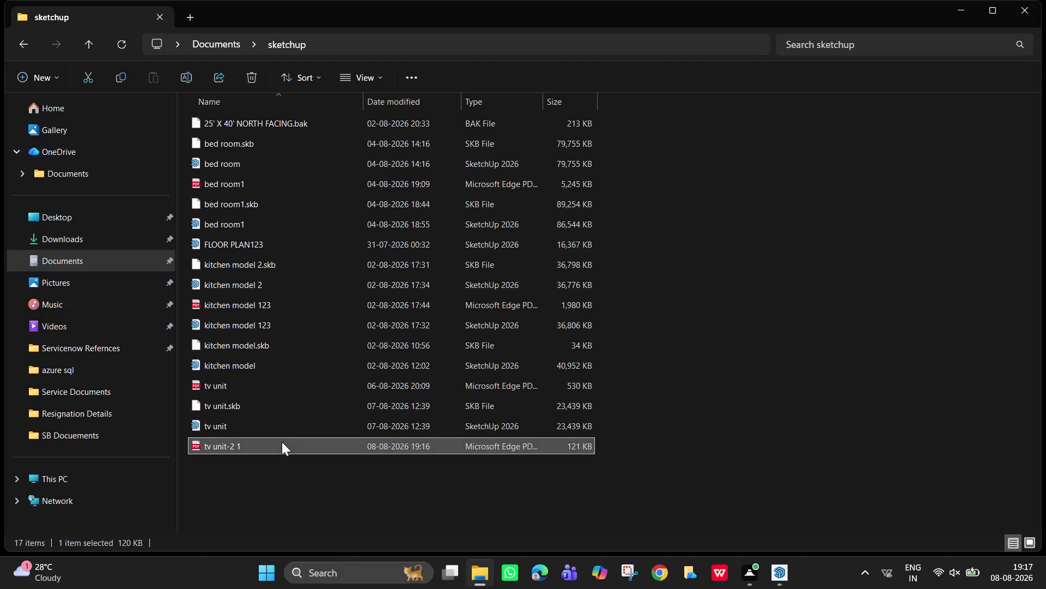
Switch from File Explorer back to the tv unit-2 model in SketchUp.
click(782, 583)
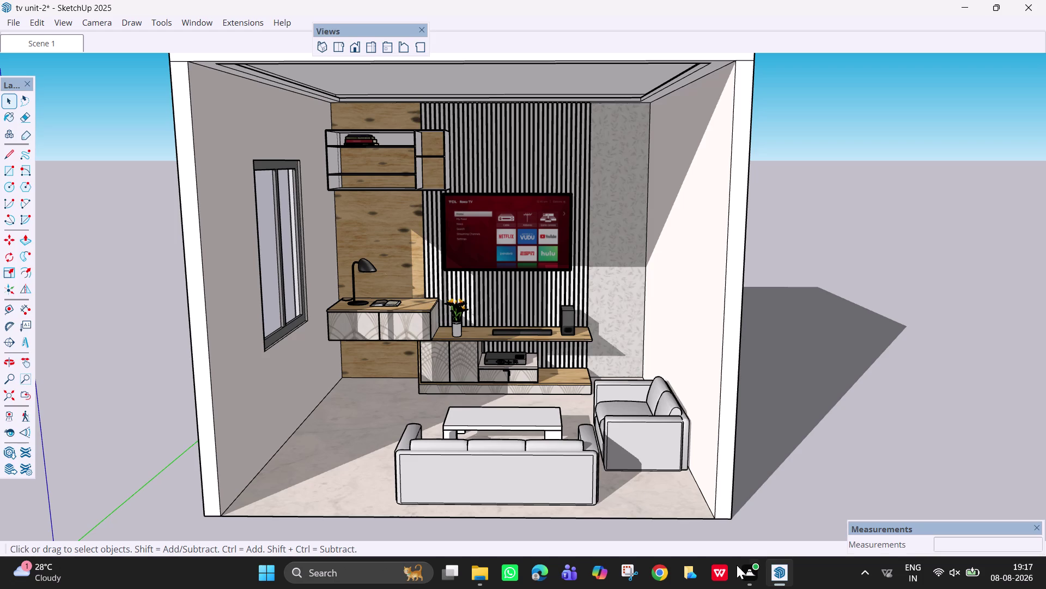
Orbit and pan to frame the living room from a more frontal view.
middle_drag(532, 391, 522, 364)
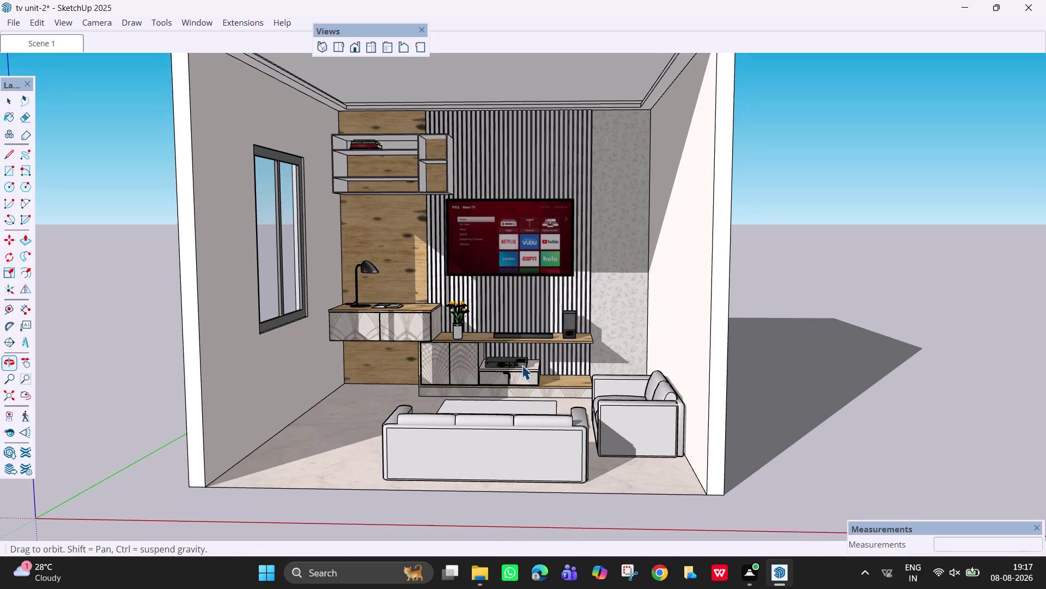
key(h)
drag(522, 364, 528, 385)
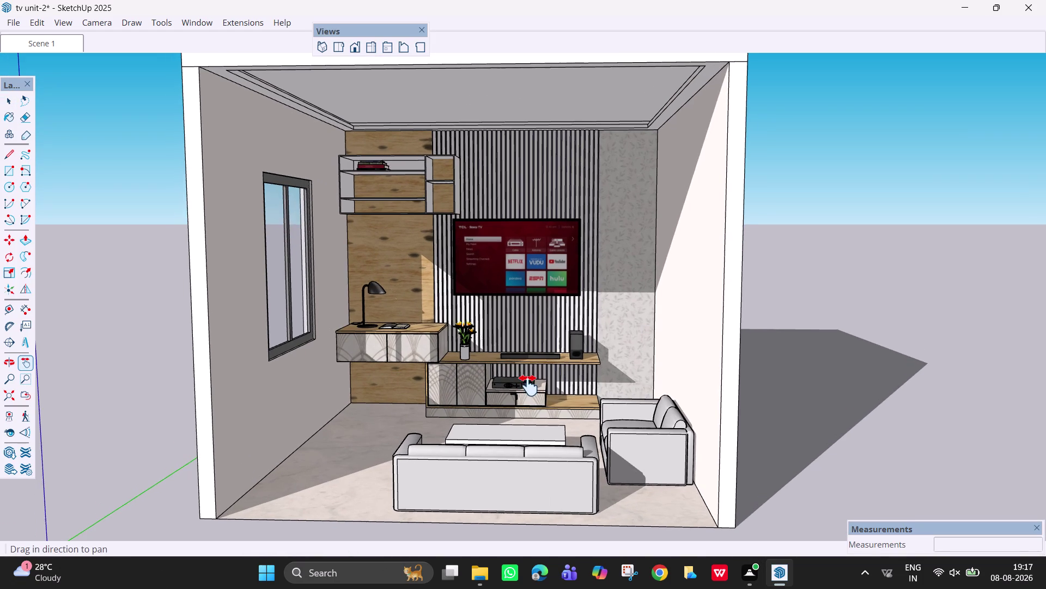
drag(529, 385, 532, 388)
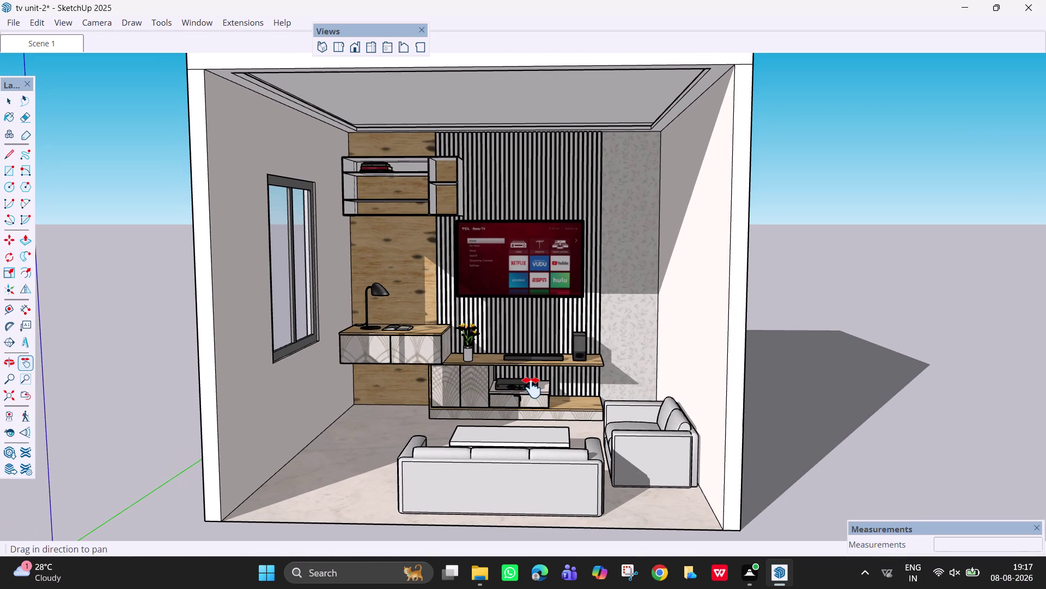
middle_drag(537, 391, 546, 394)
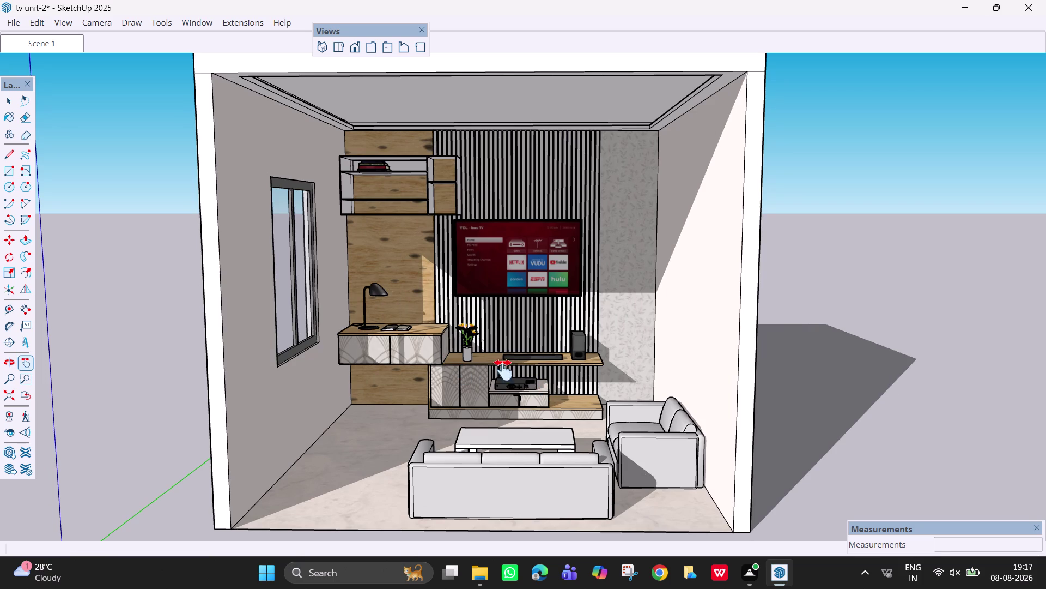
key(space)
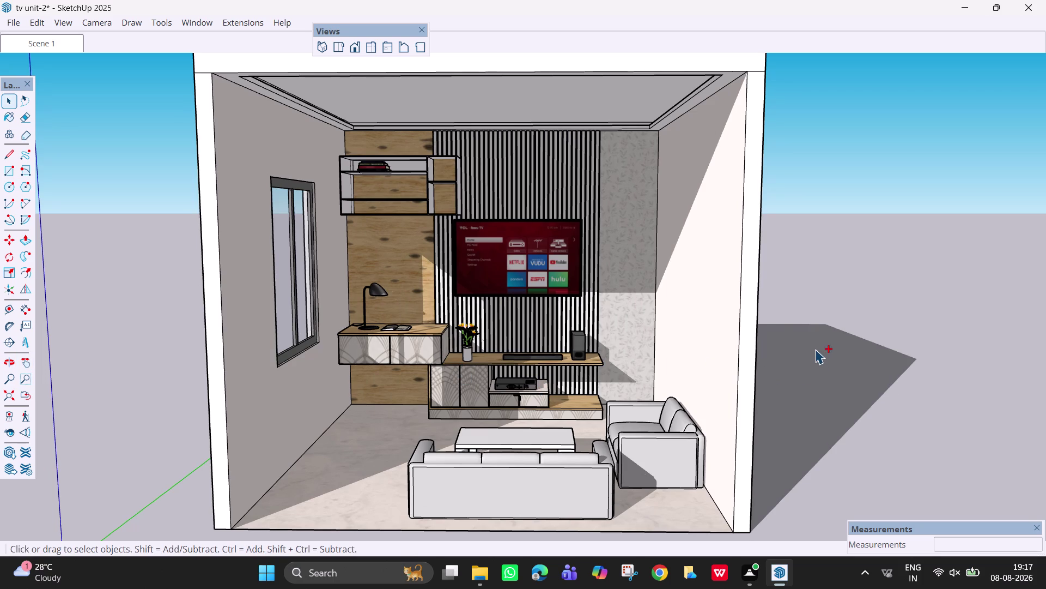
Save the model and bring up the File menu's export options.
key(ctrl+s)
click(467, 387)
click(20, 20)
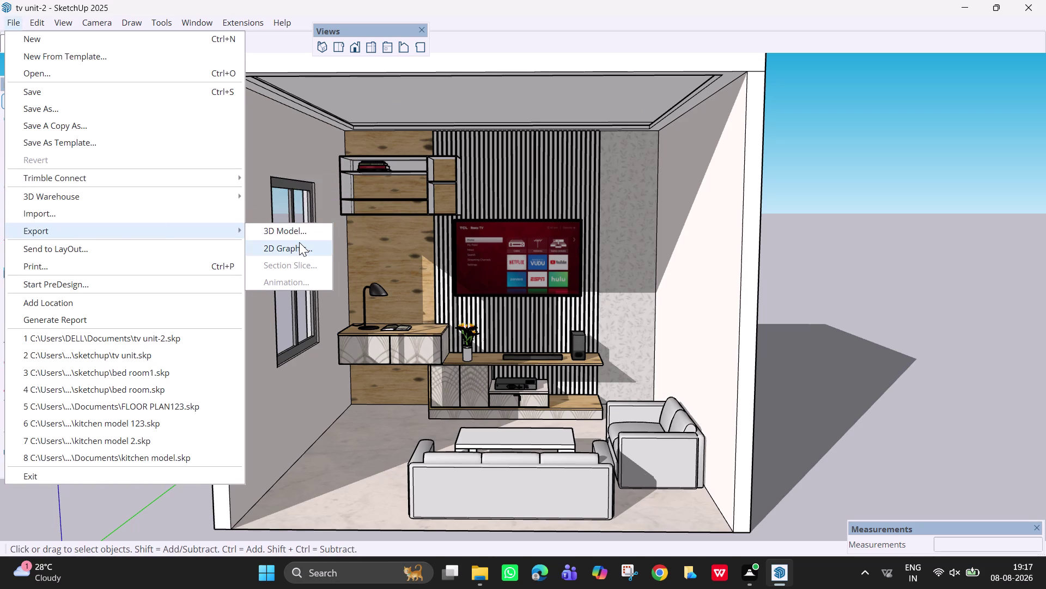
Export the view as 2D graphic PDF 'tv unit-2' and check the sketchup folder.
click(299, 242)
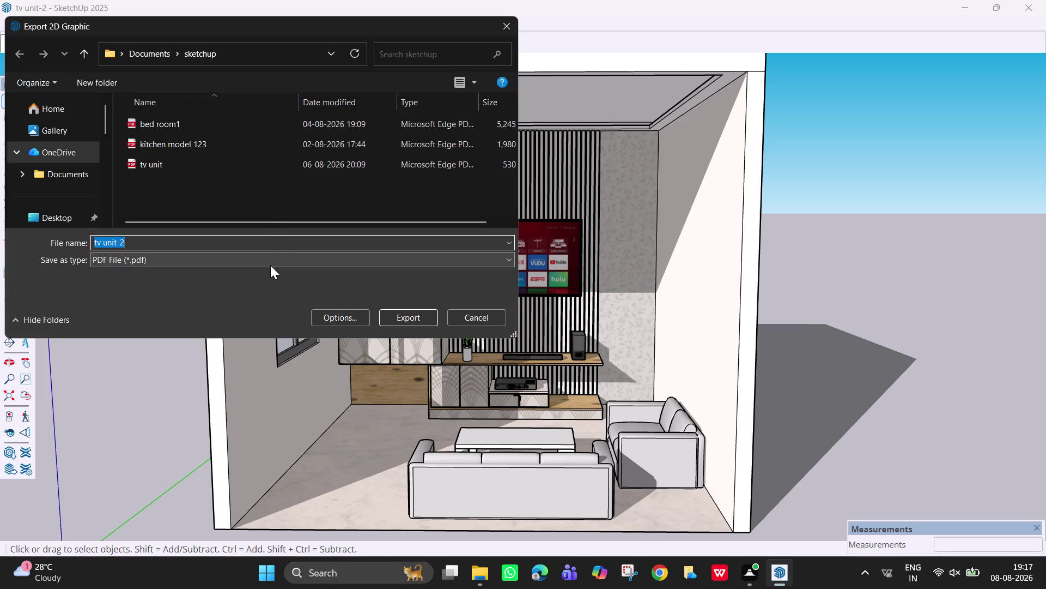
click(398, 316)
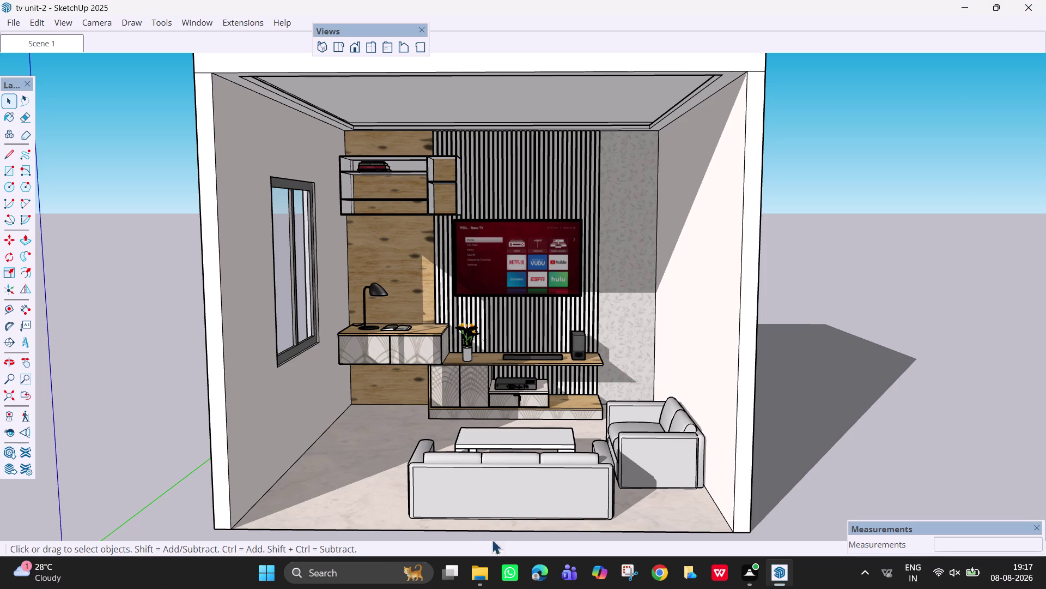
click(478, 584)
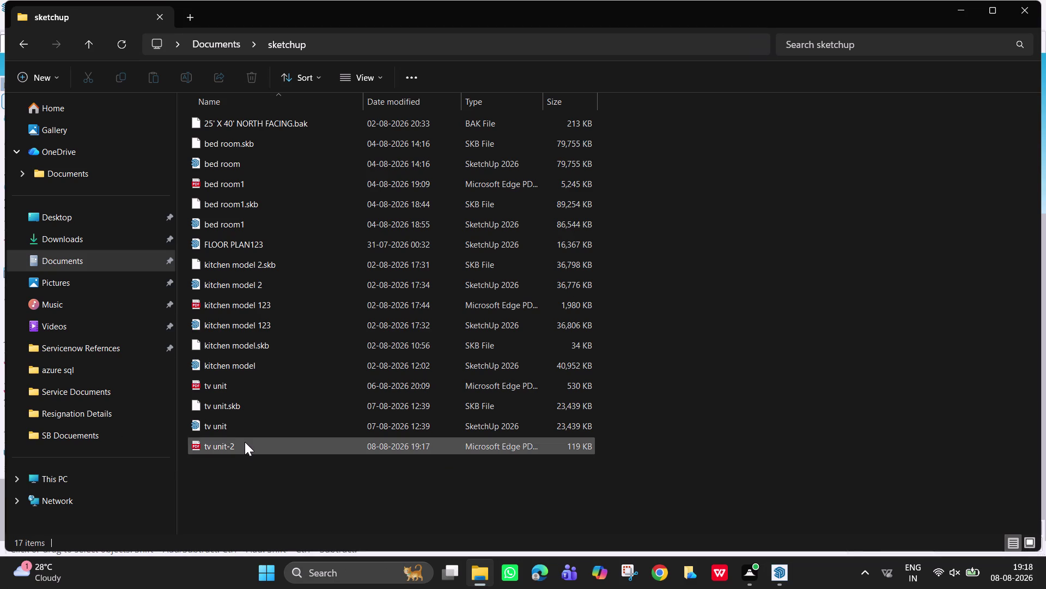